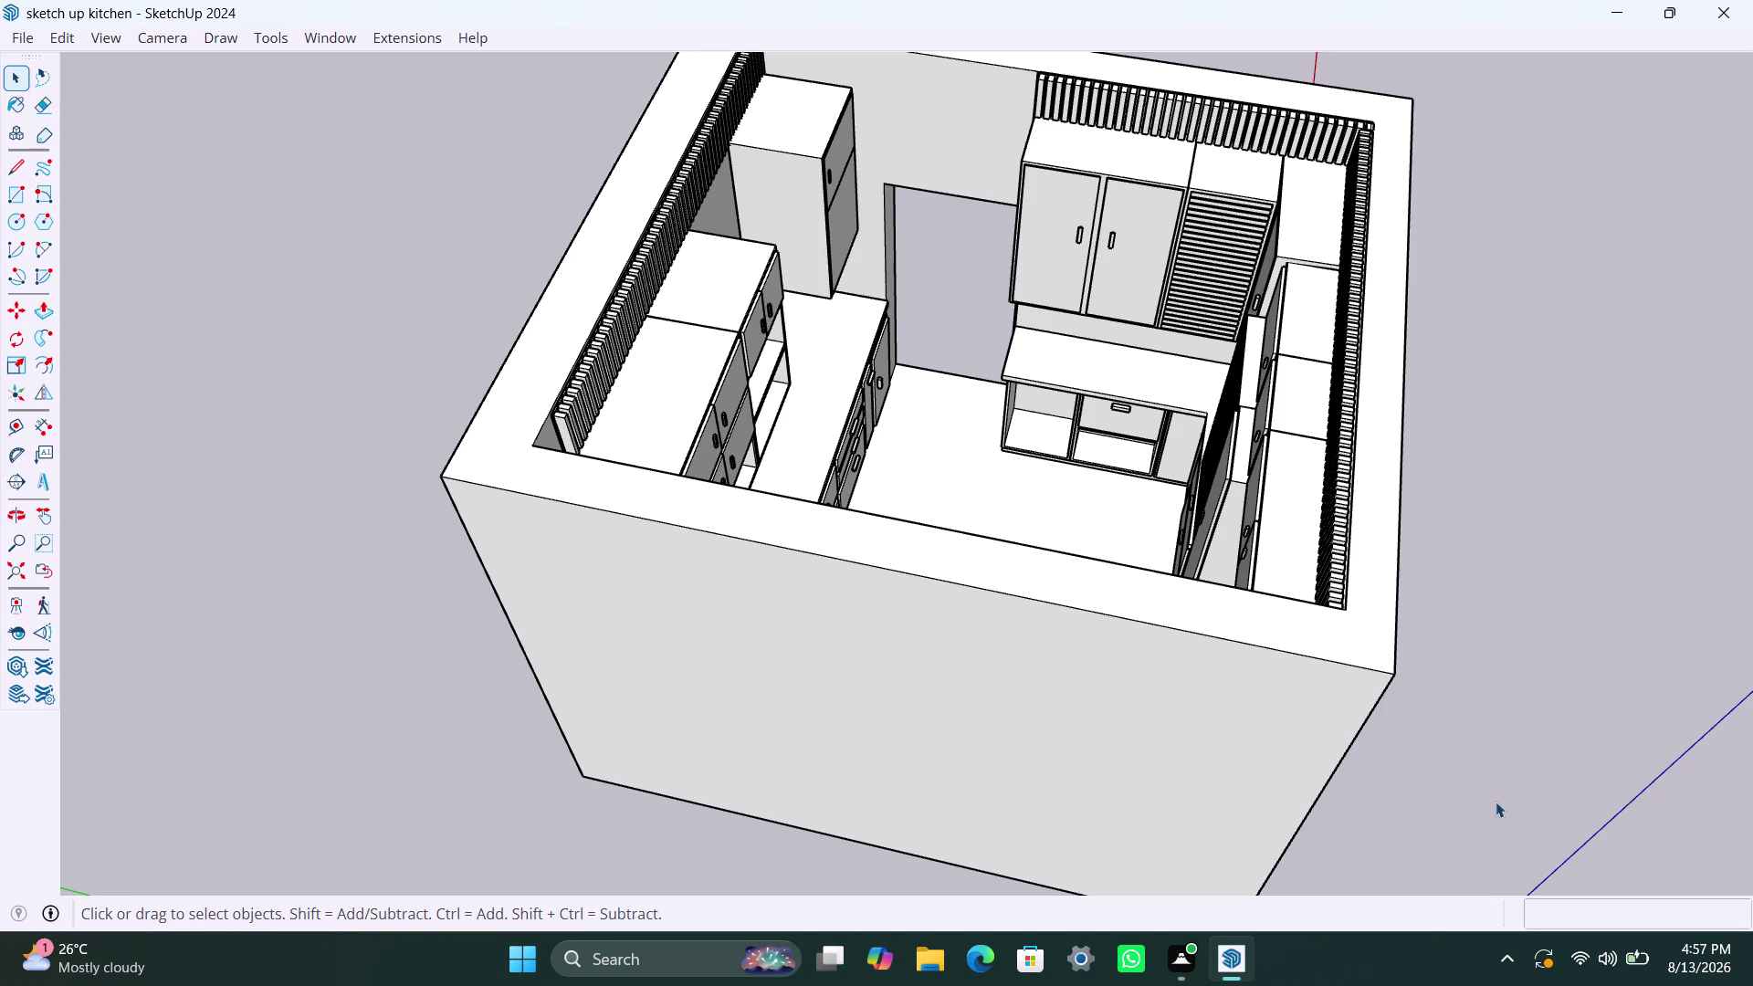
Orbit and zoom around the kitchen room to inspect it from the sides, behind and above.
scroll(down, 3)
middle_drag(1166, 477, 1120, 517)
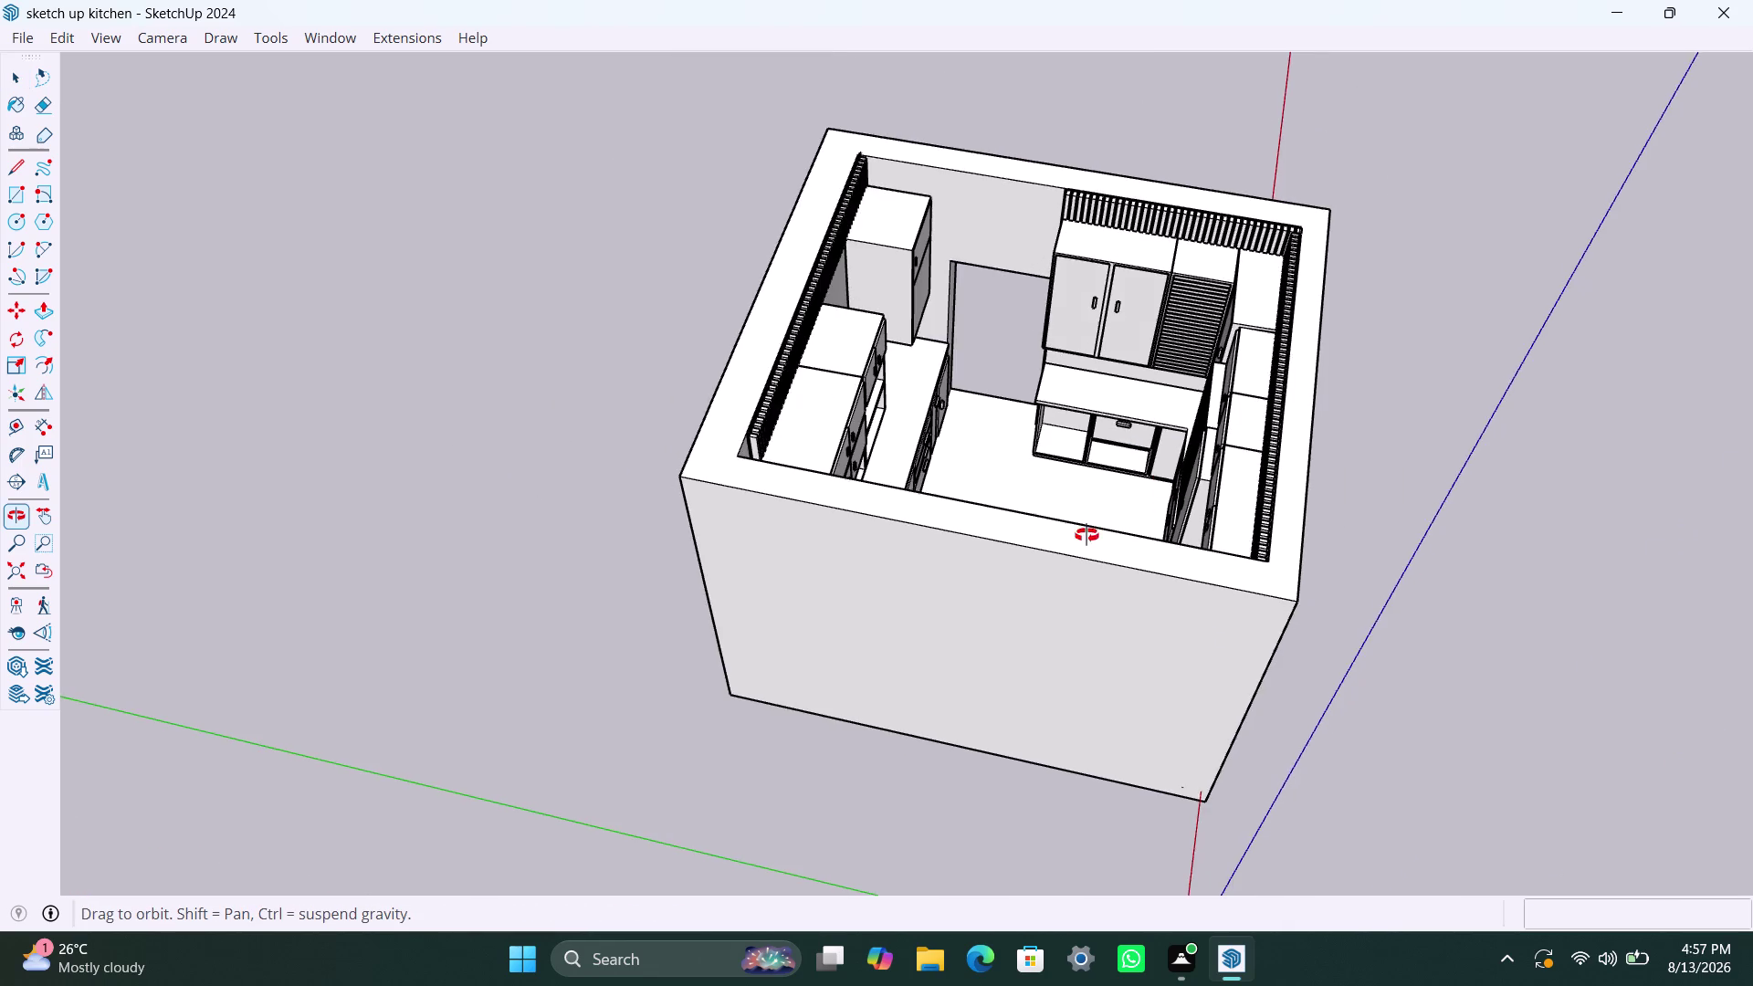
middle_drag(1120, 517, 331, 441)
middle_drag(922, 562, 343, 426)
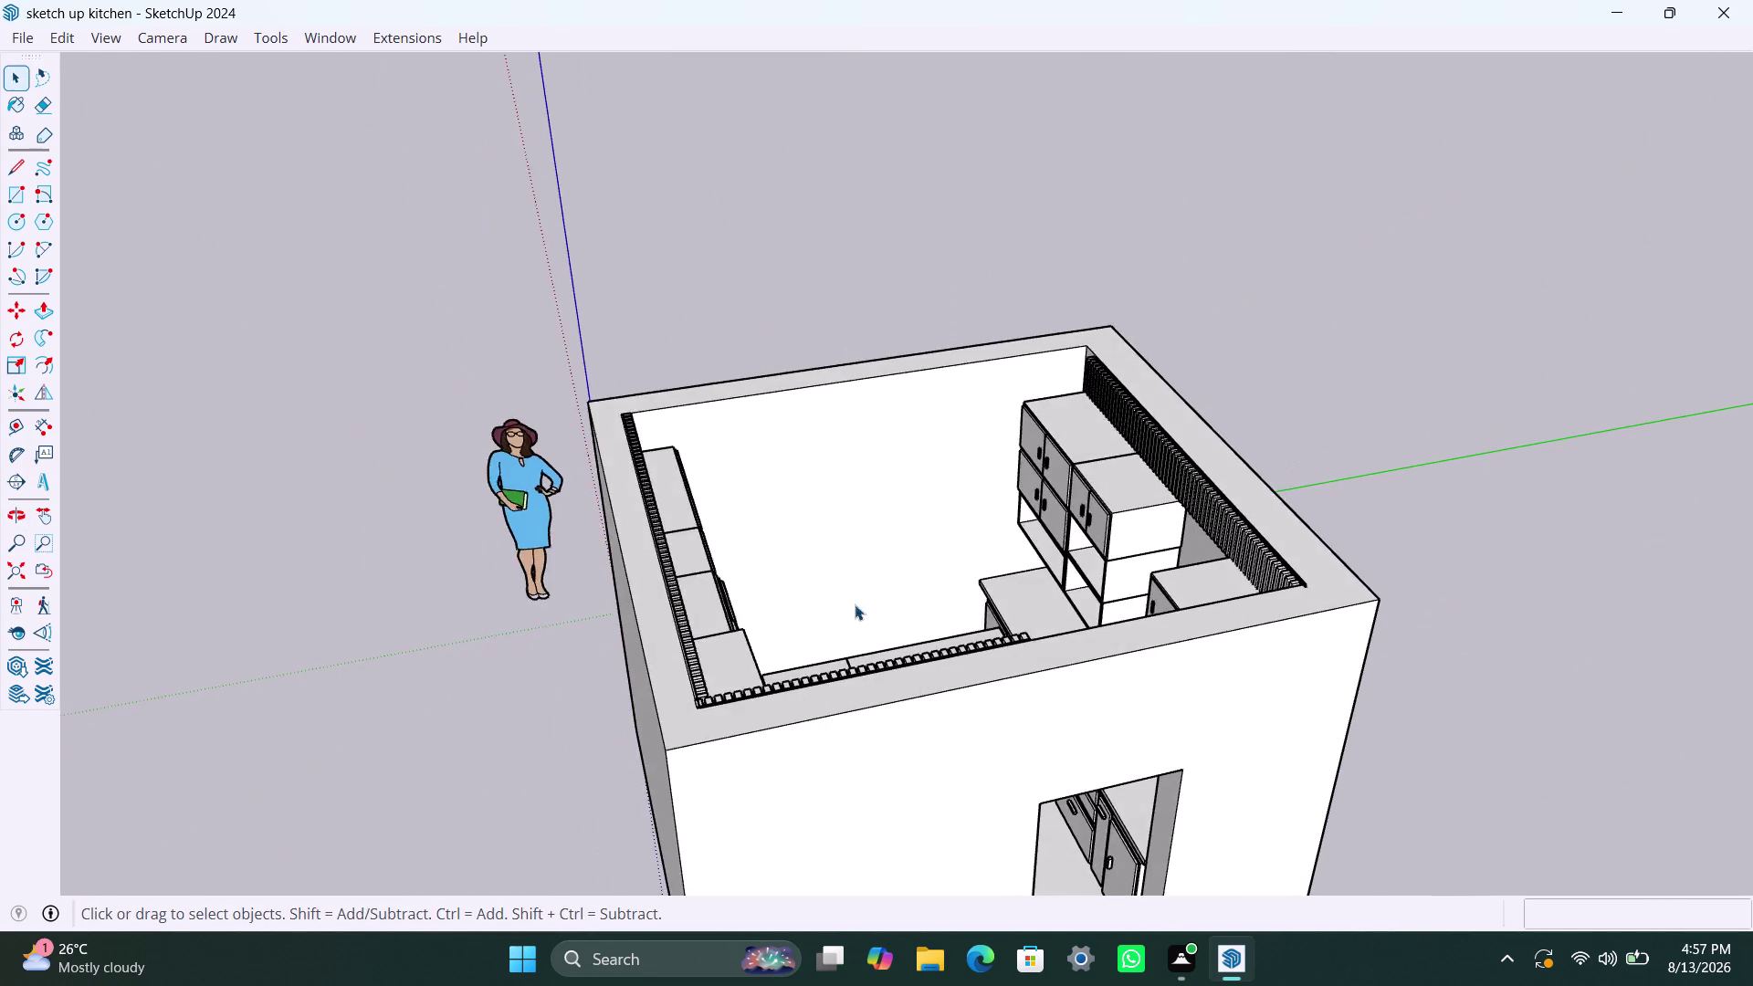
scroll(down, 3)
middle_drag(981, 547, 809, 884)
scroll(up, 3)
middle_drag(969, 634, 977, 617)
Open the room's wall group for editing and select its walls.
click(1012, 709)
double_click(1017, 711)
click(1023, 720)
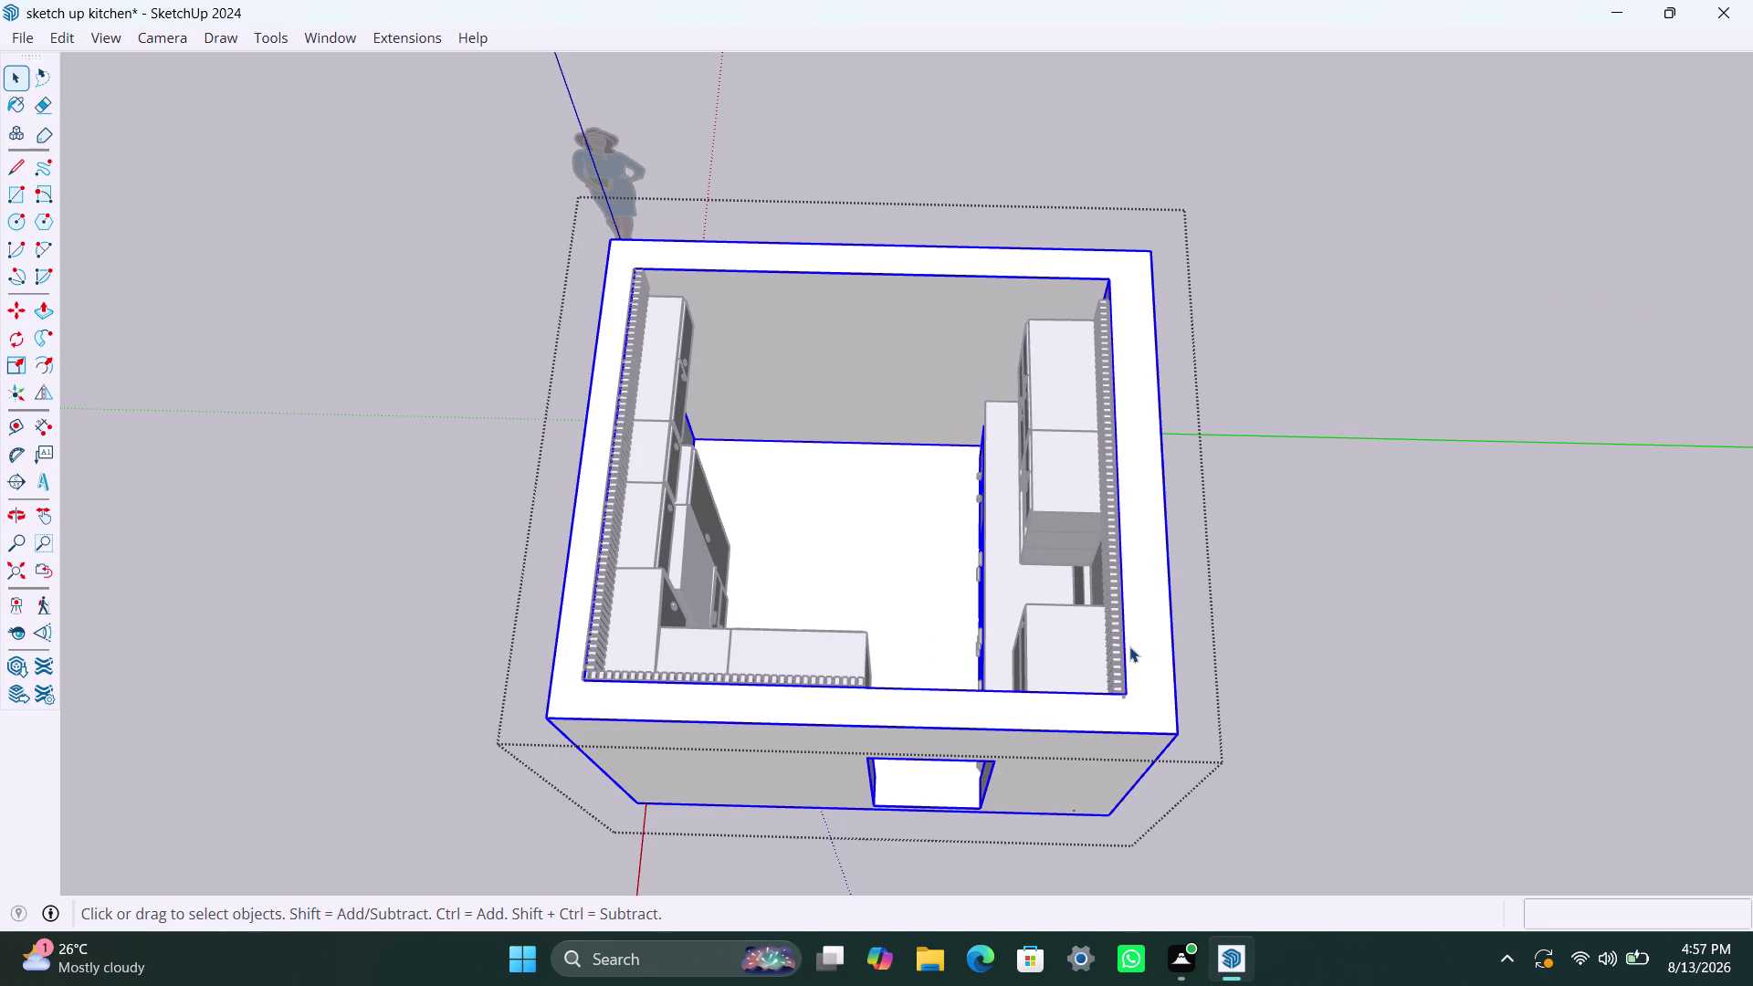
Pick a face with Push/Pull, then switch back to Select and exit the wall group.
key(p)
click(1152, 672)
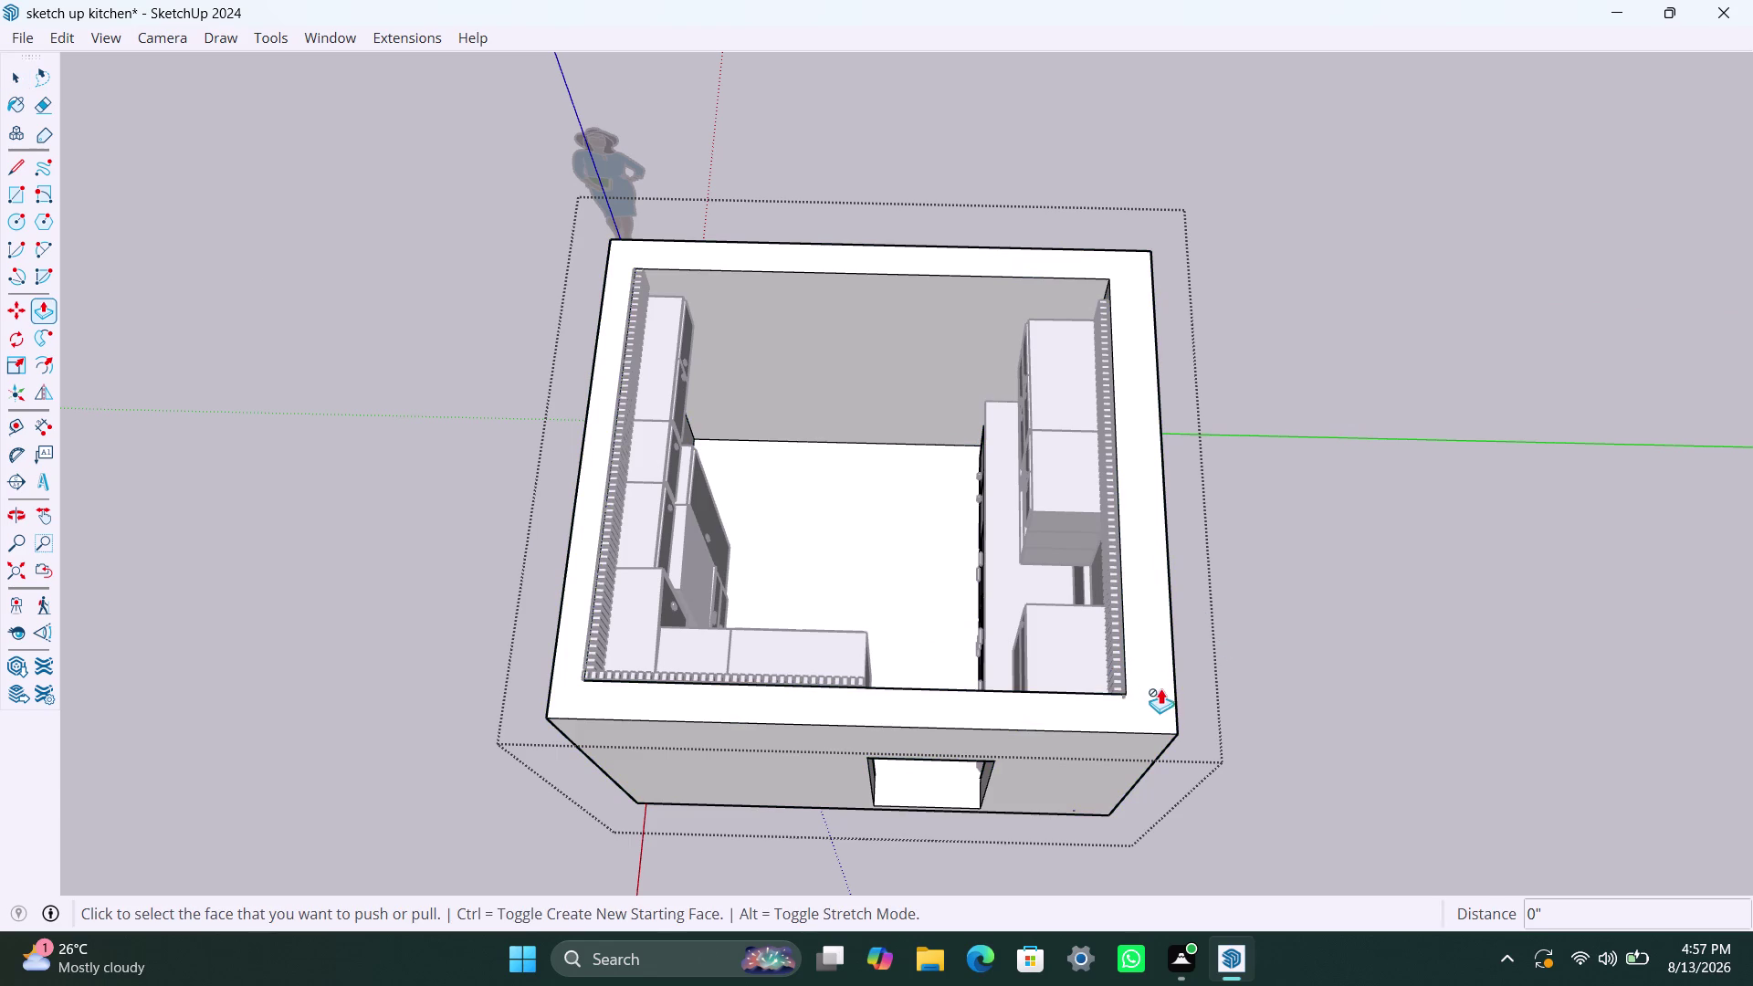
key(space)
double_click(1279, 676)
Orbit and zoom to a raised front view angled down onto the kitchen cabinets.
scroll(down, 3)
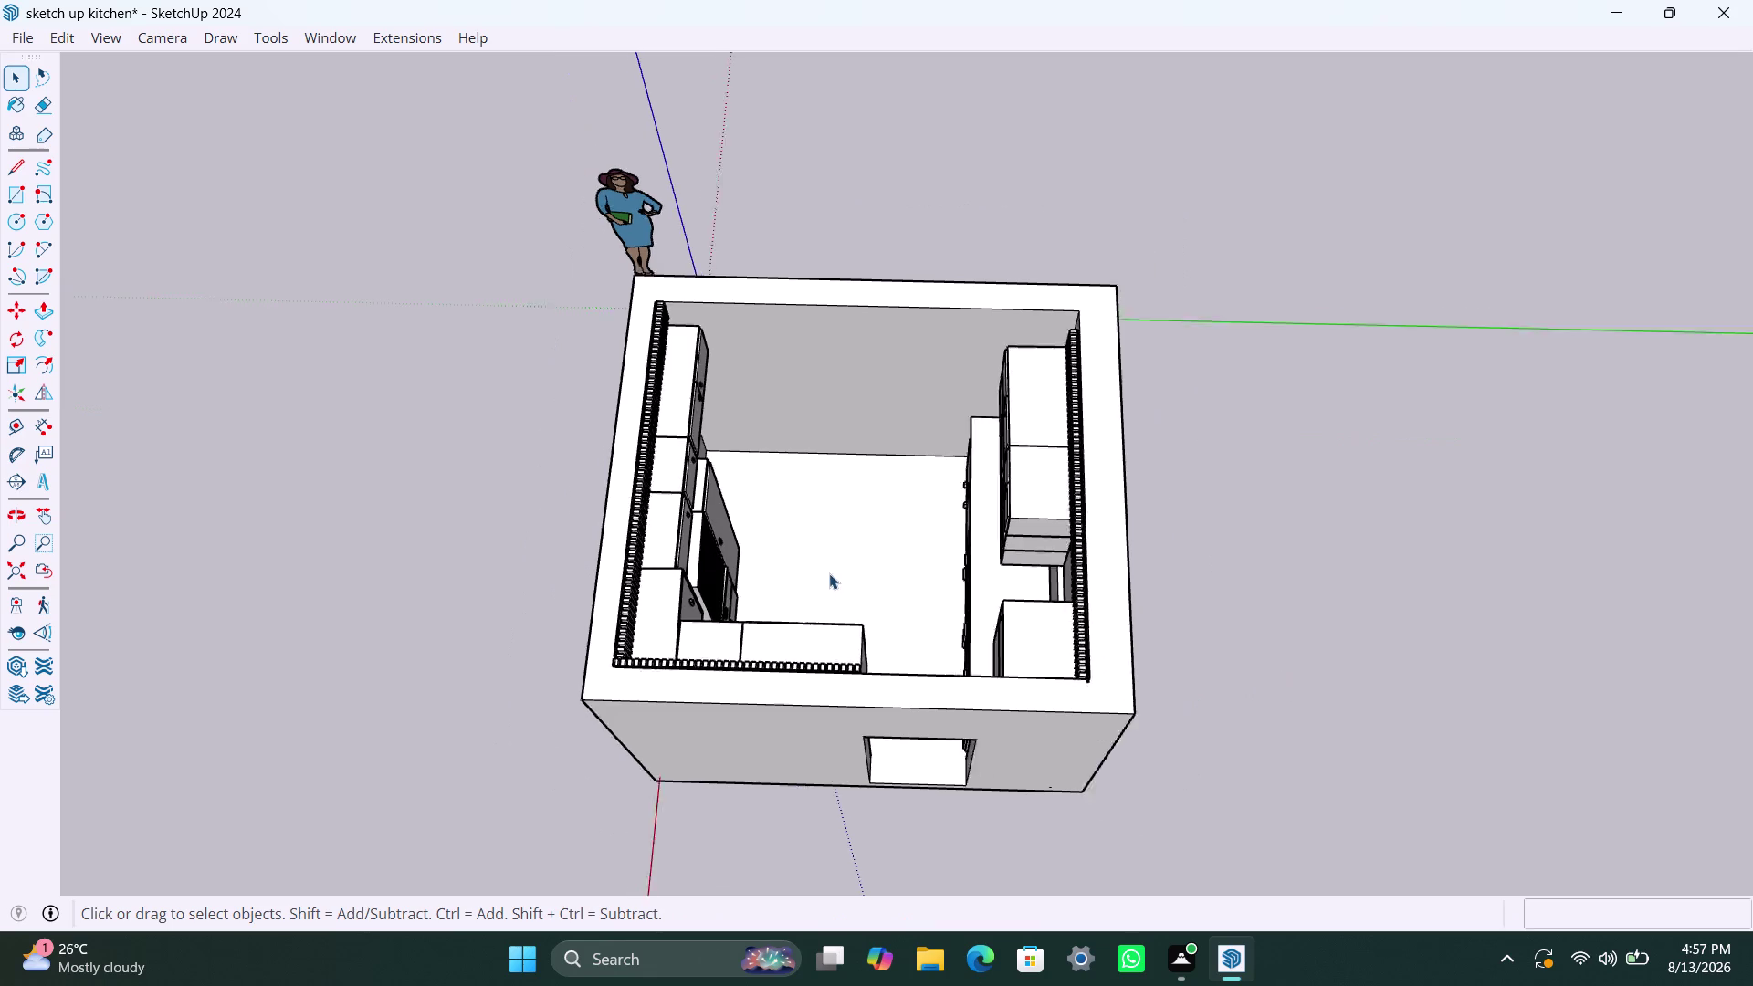
middle_drag(891, 667, 727, 499)
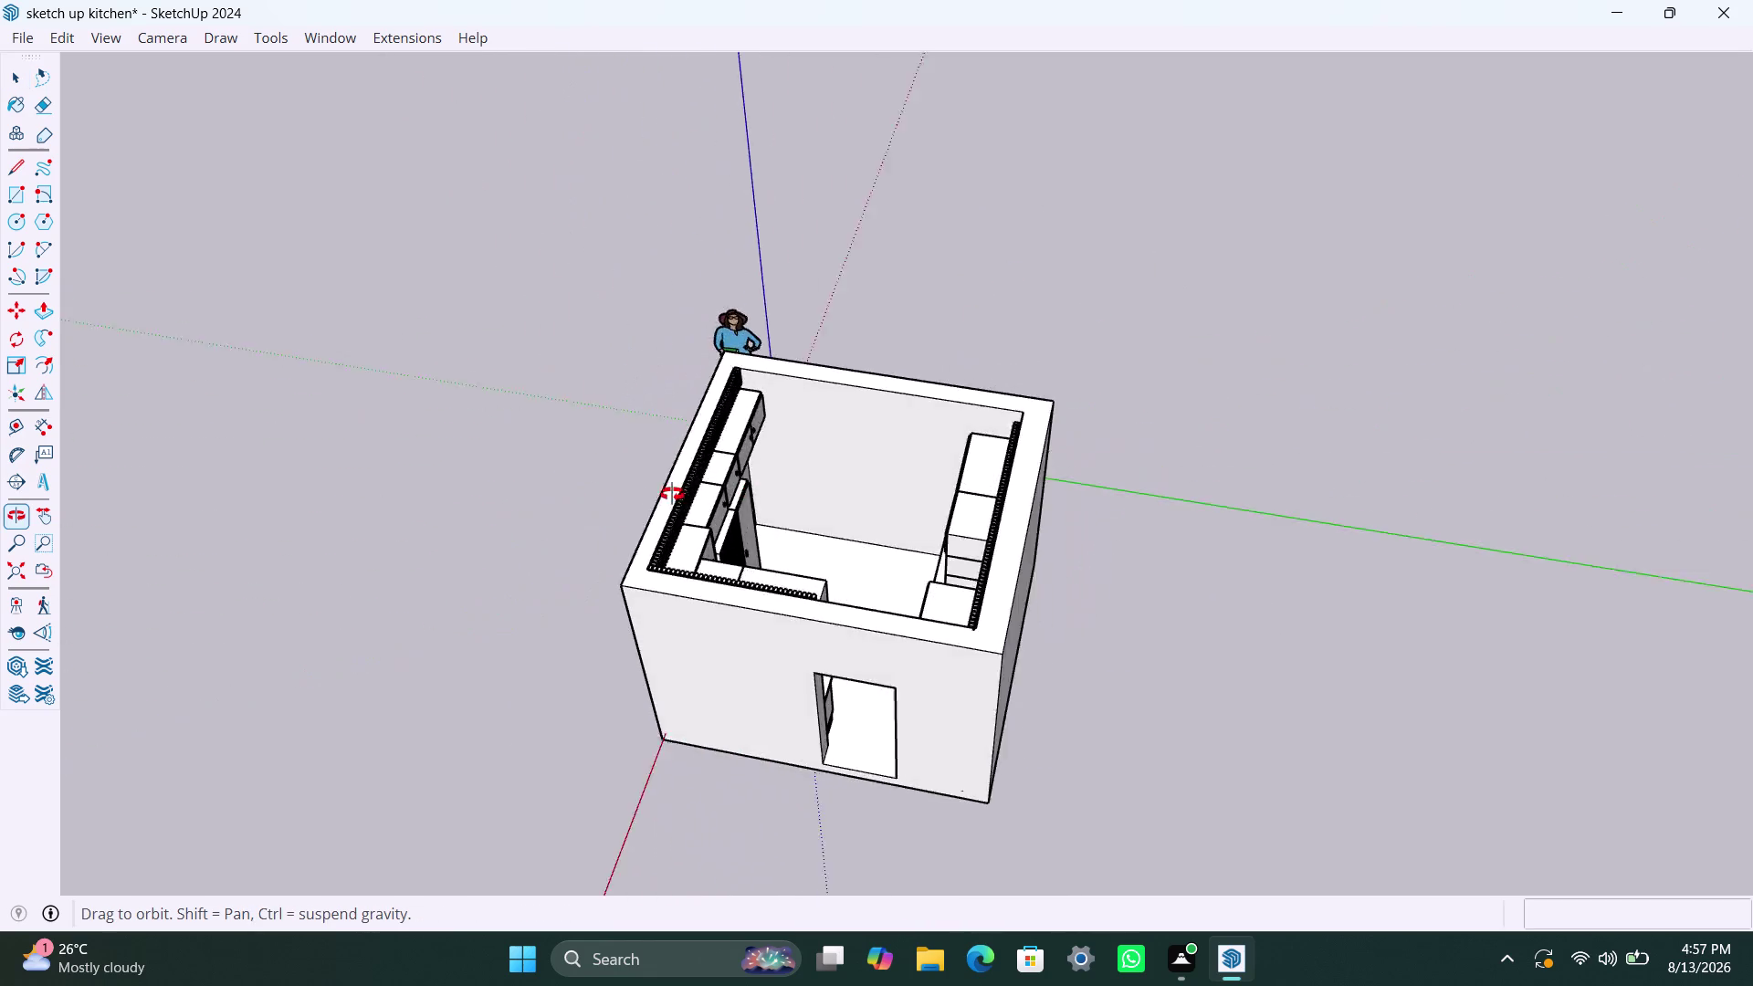
middle_drag(728, 499, 451, 618)
scroll(up, 3)
middle_drag(932, 512, 549, 356)
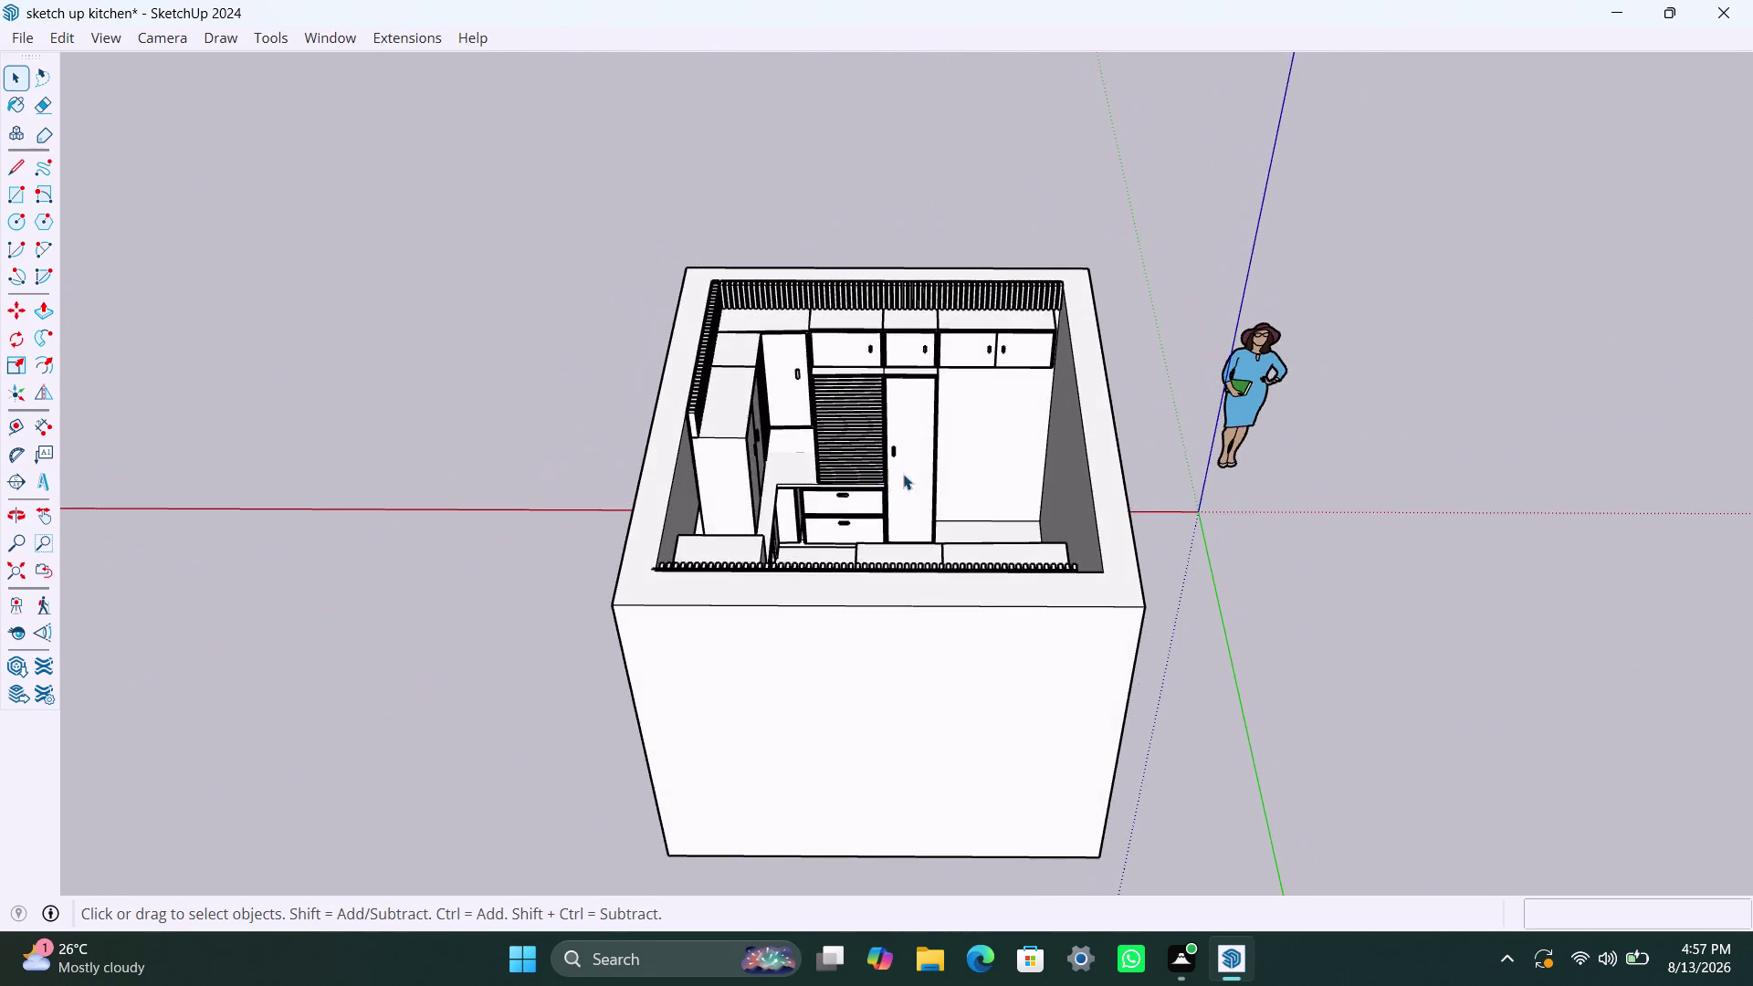
scroll(up, 3)
middle_drag(993, 505, 954, 542)
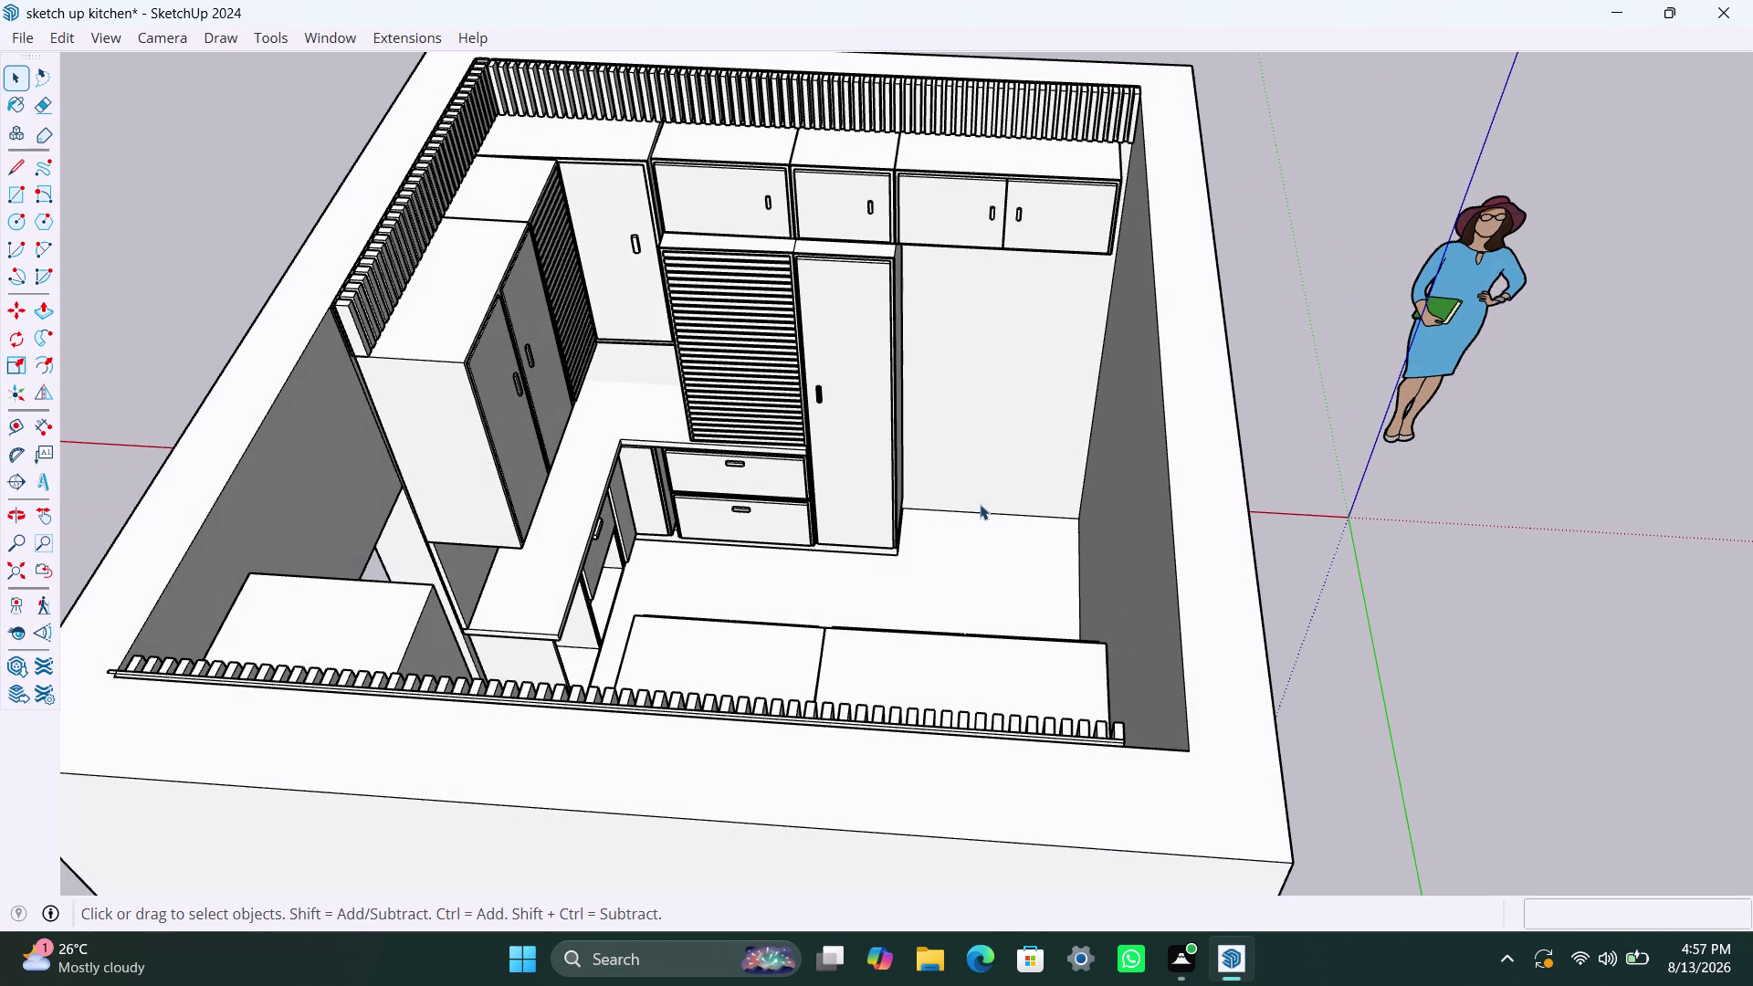